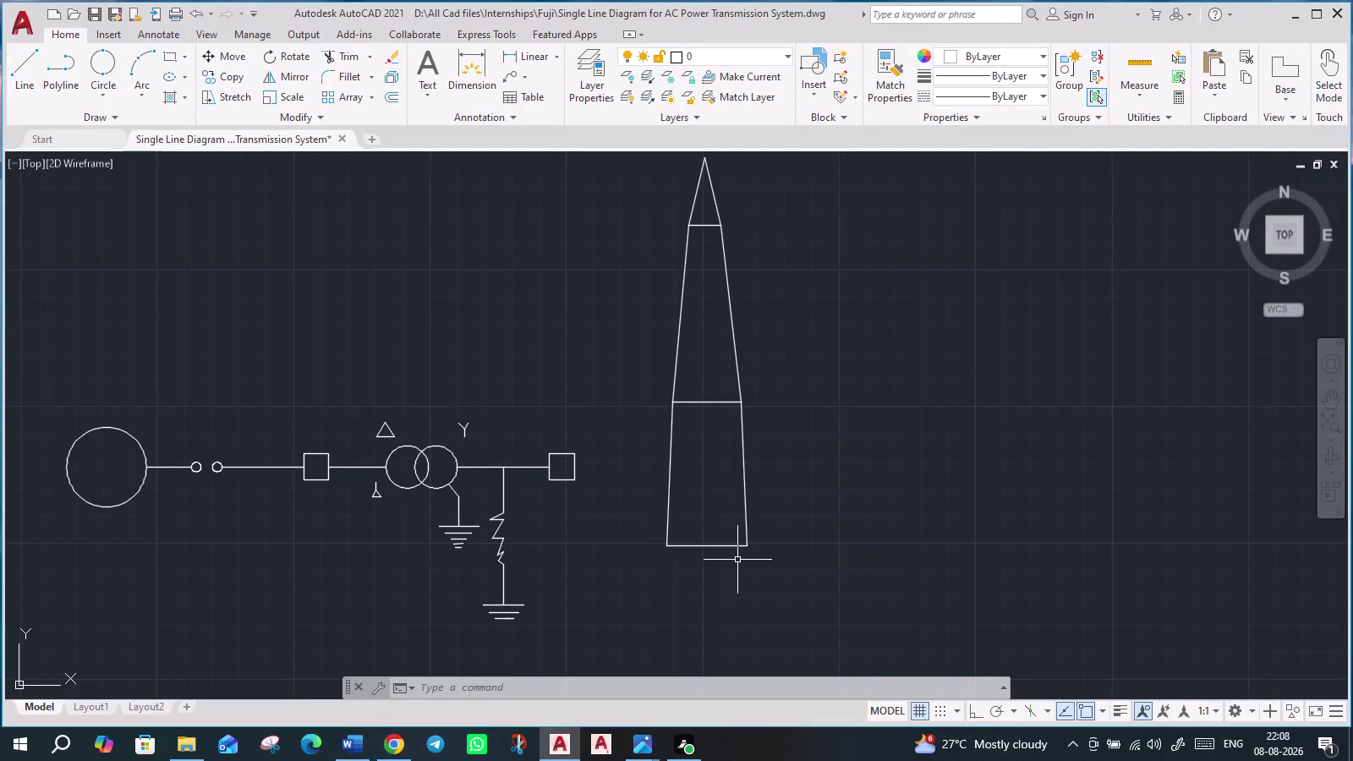
Erase the horizontal line at the bottom of the transmission tower outline.
scroll(down, 3)
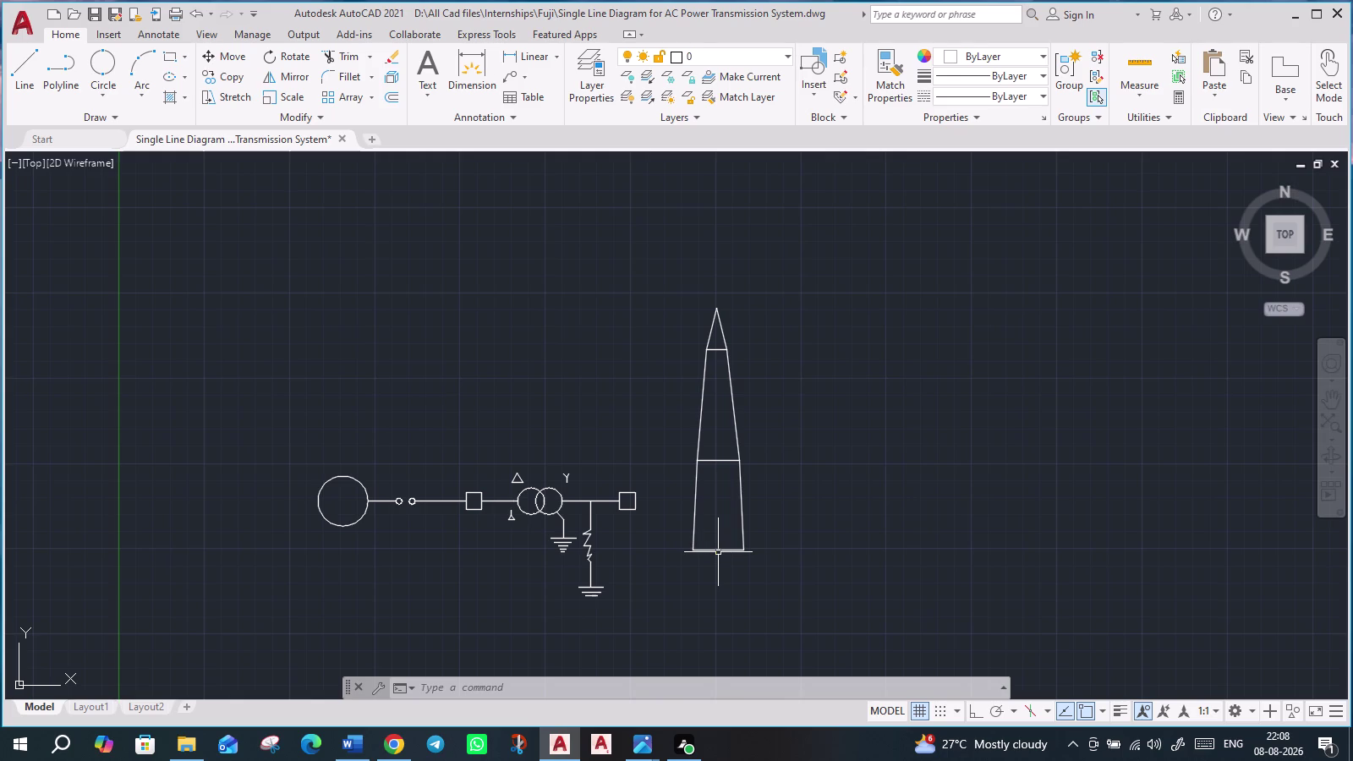
scroll(down, 3)
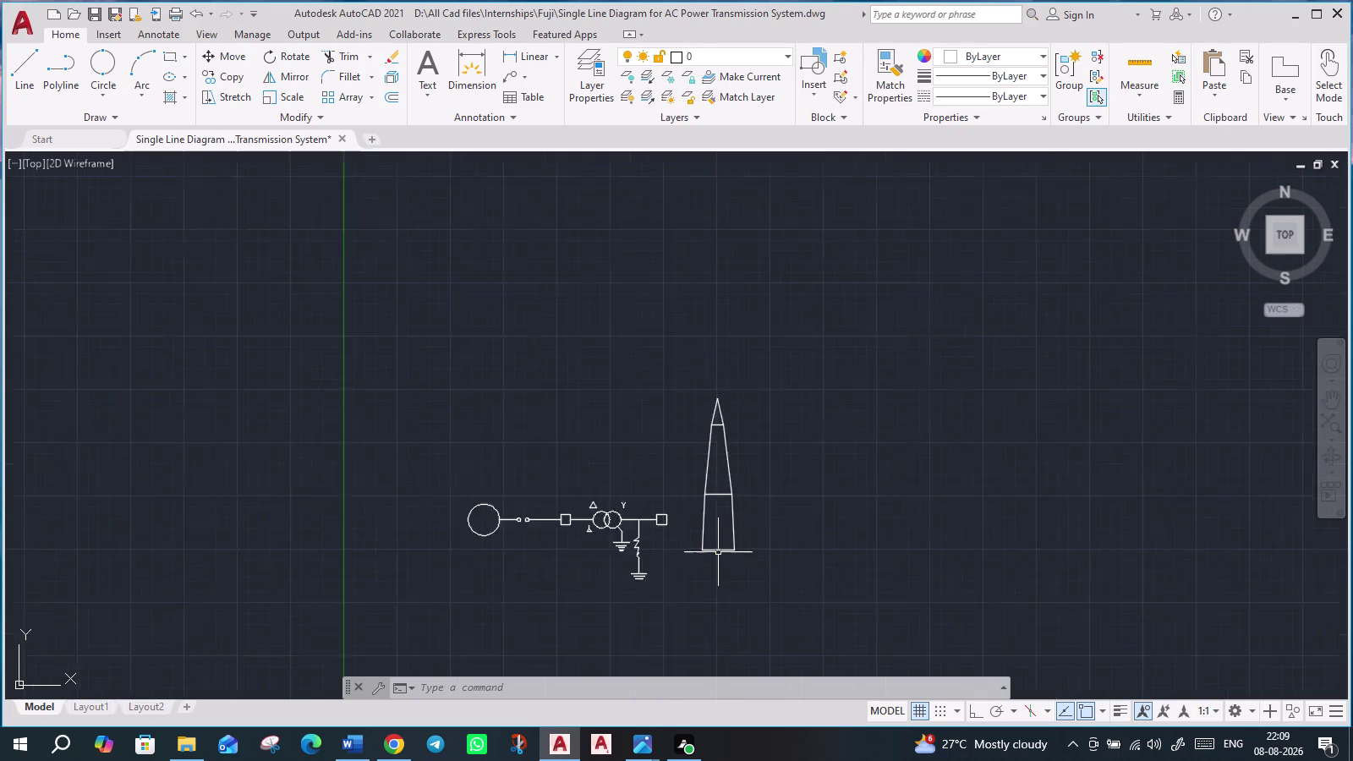
scroll(down, 3)
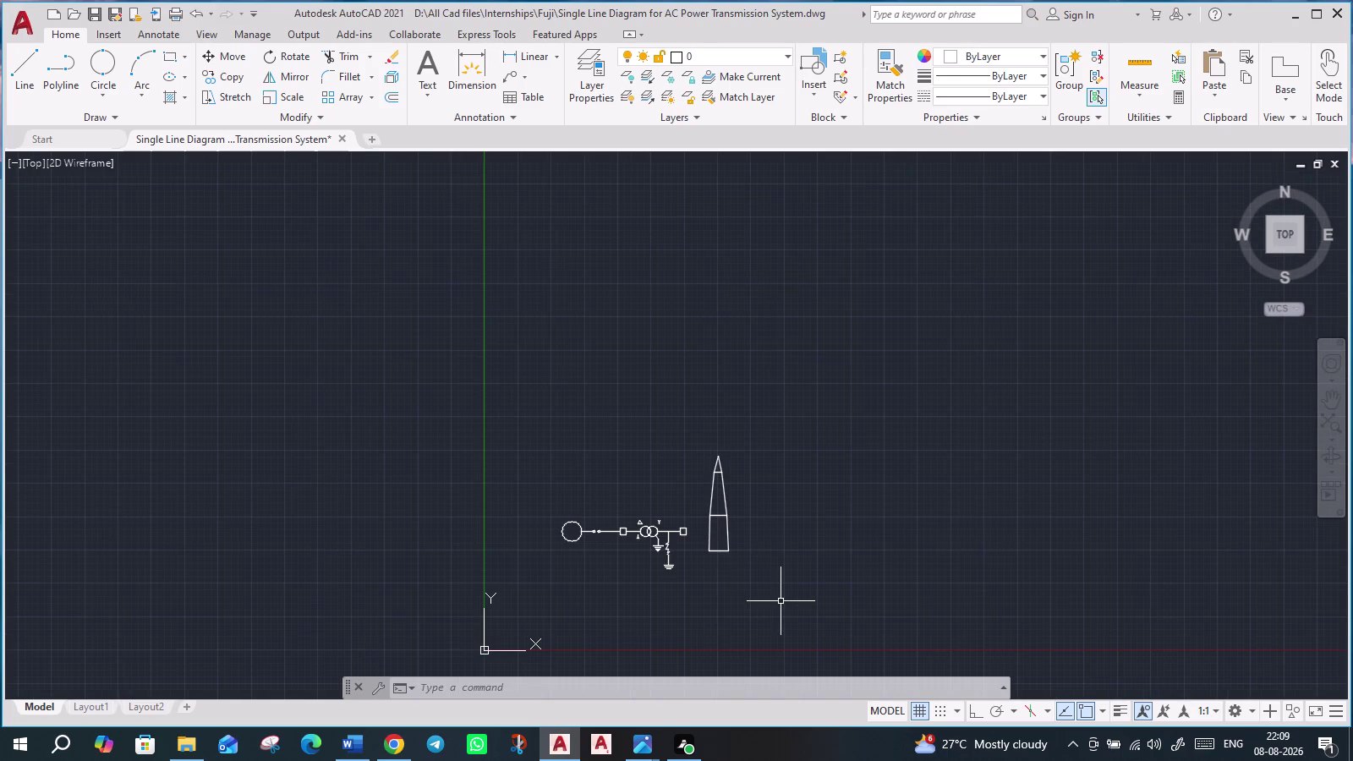
scroll(up, 3)
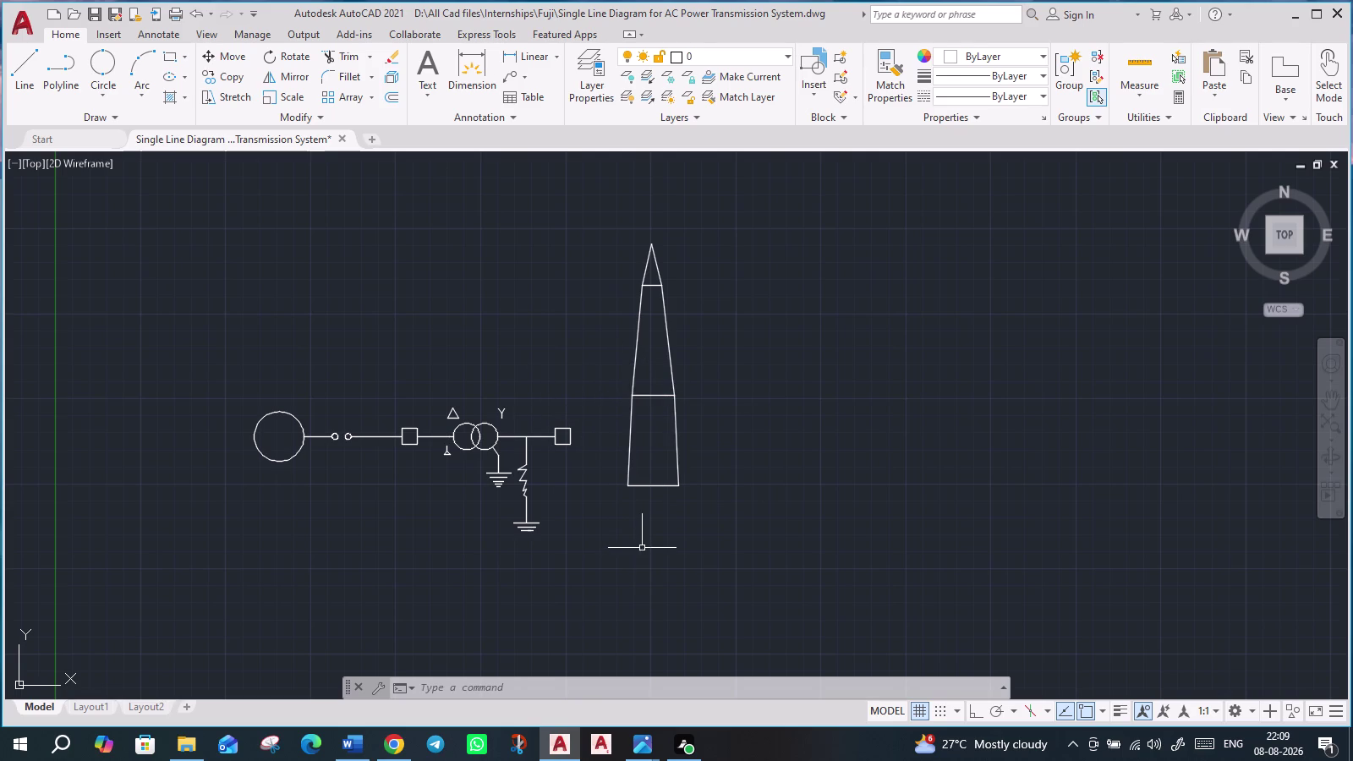
click(653, 485)
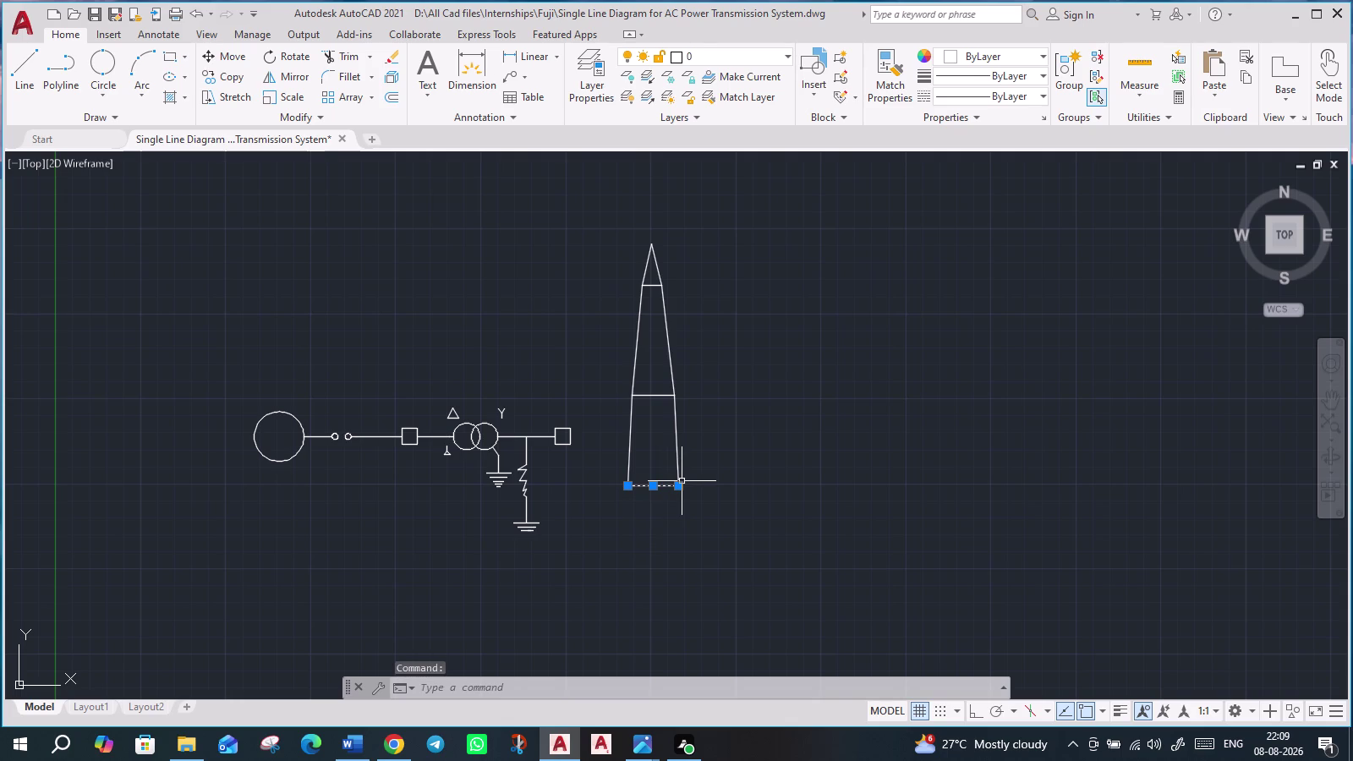
key(Delete)
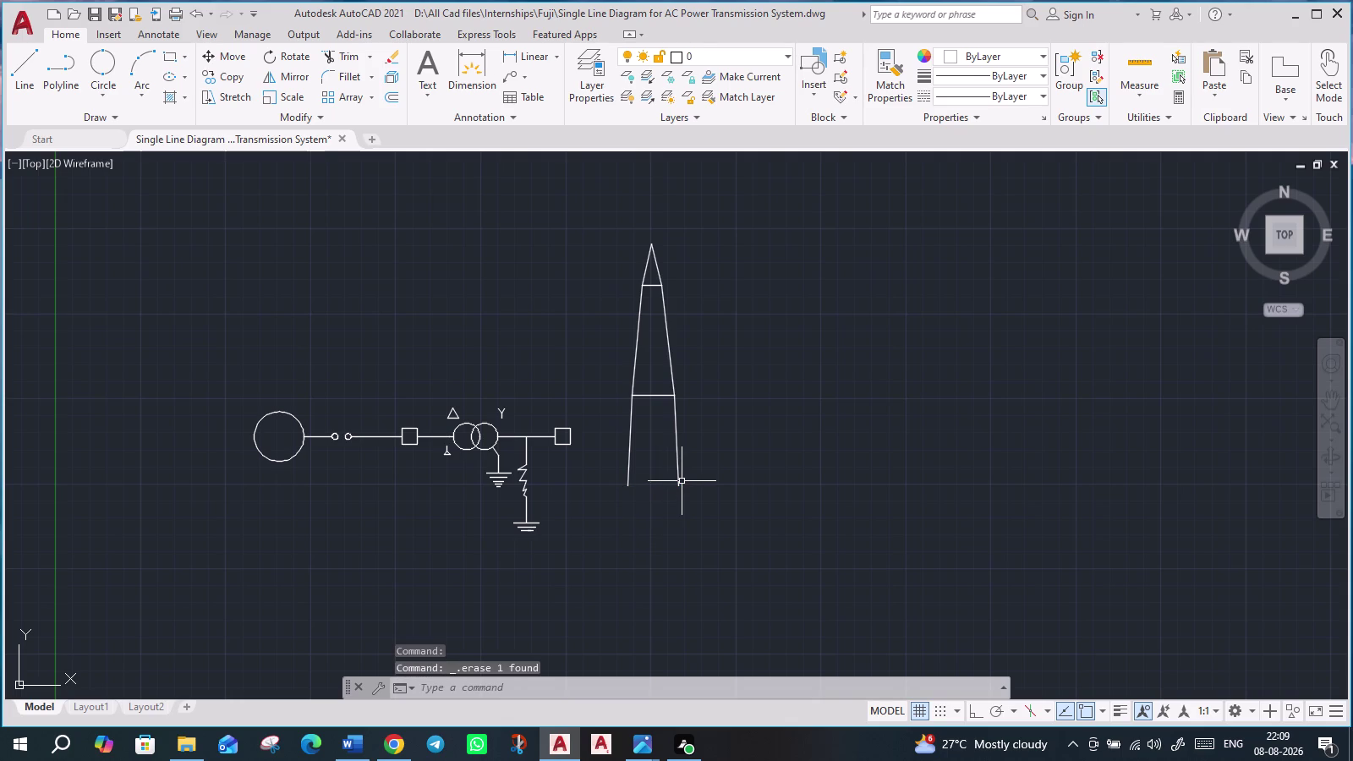